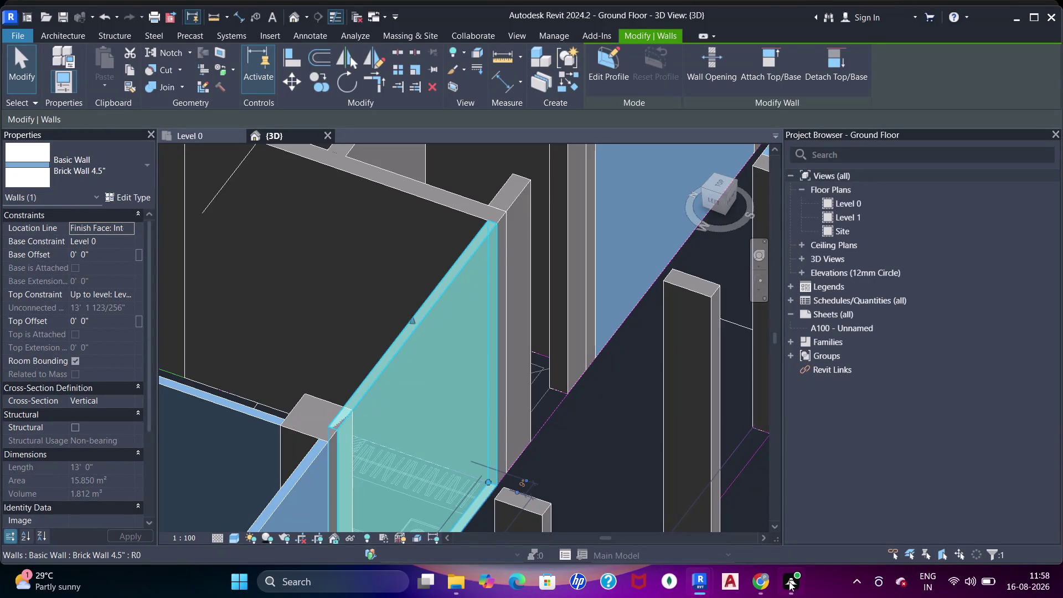
drag(799, 580, 791, 581)
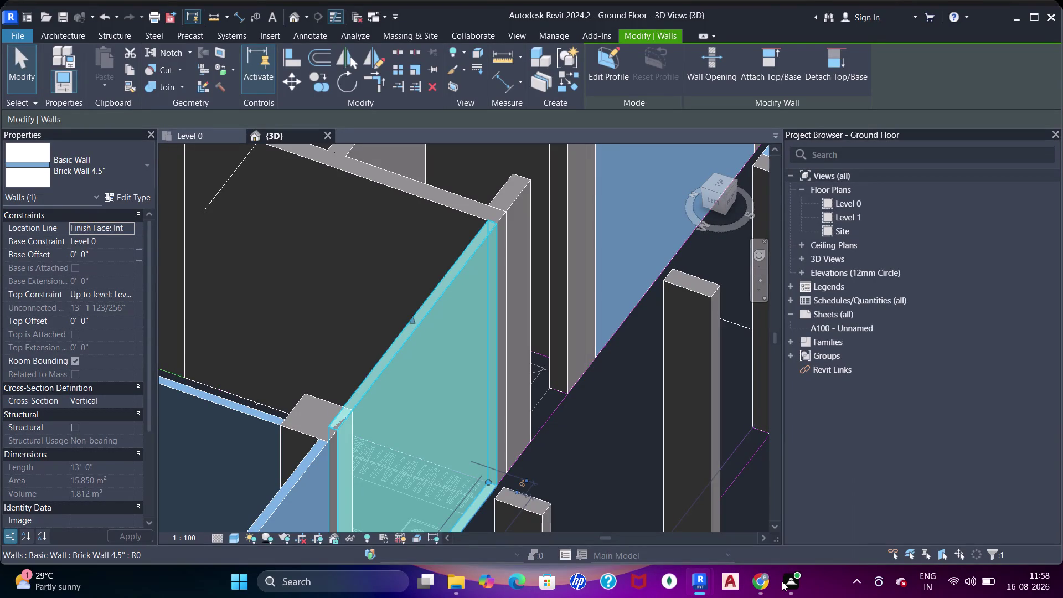